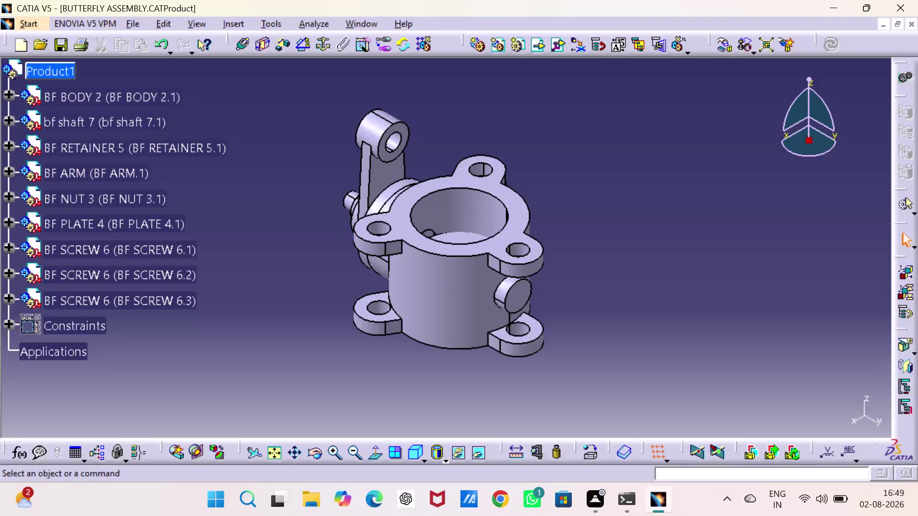
click(334, 222)
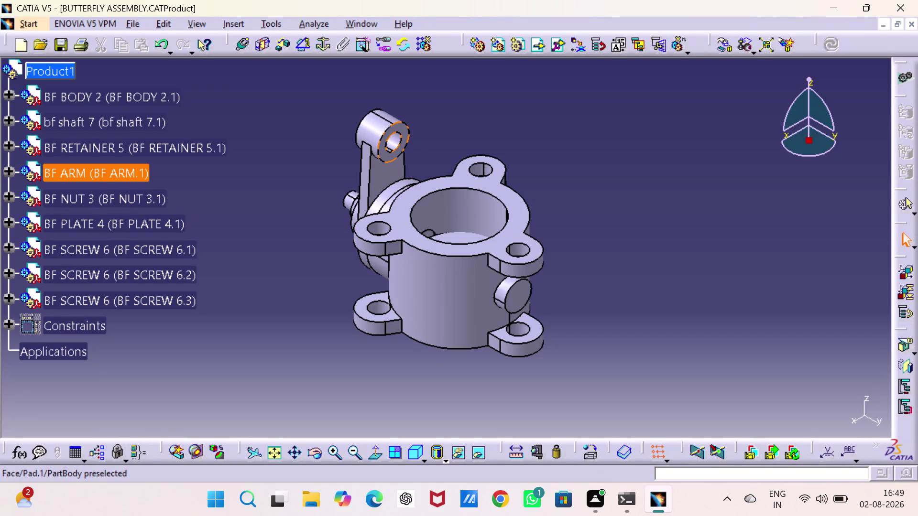
click(389, 151)
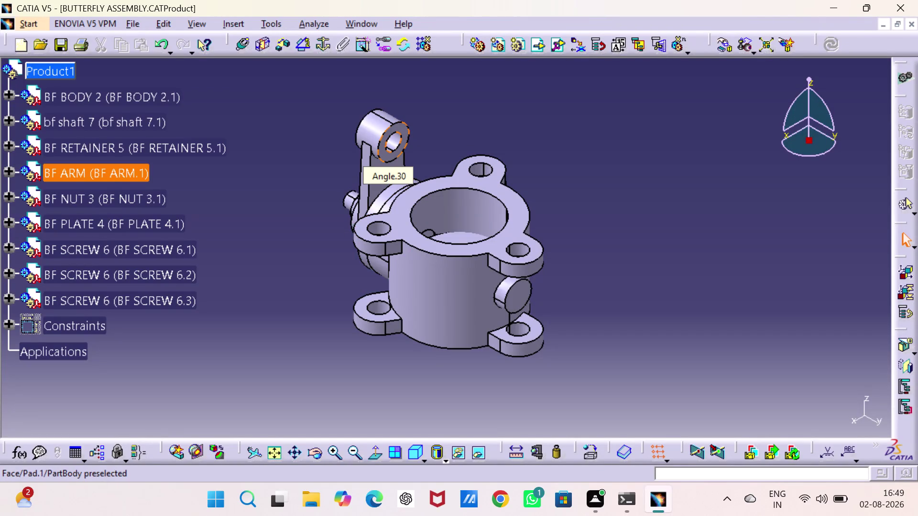